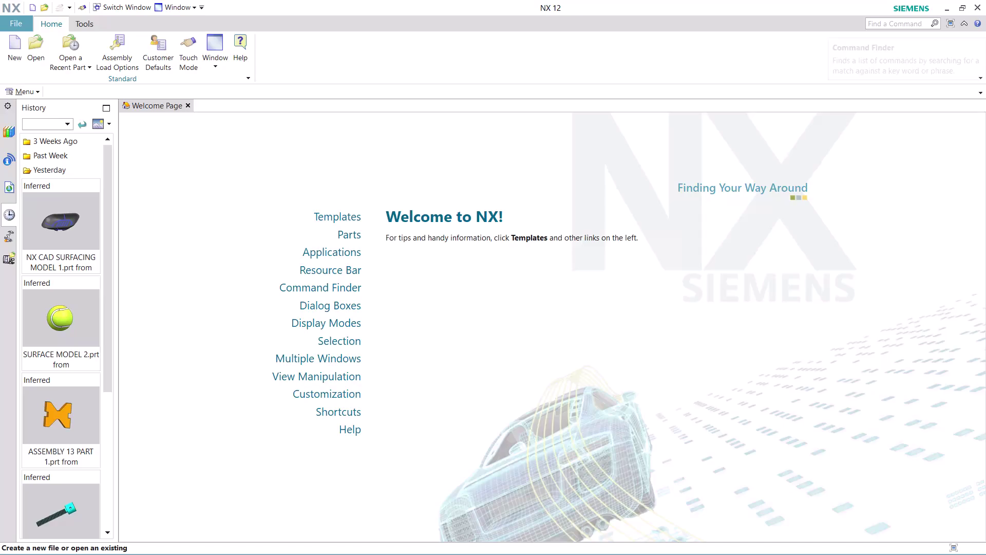
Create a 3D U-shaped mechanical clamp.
Search Find a Command for JOURNAL and scroll through the Command Finder results.
click(896, 26)
text(JO)
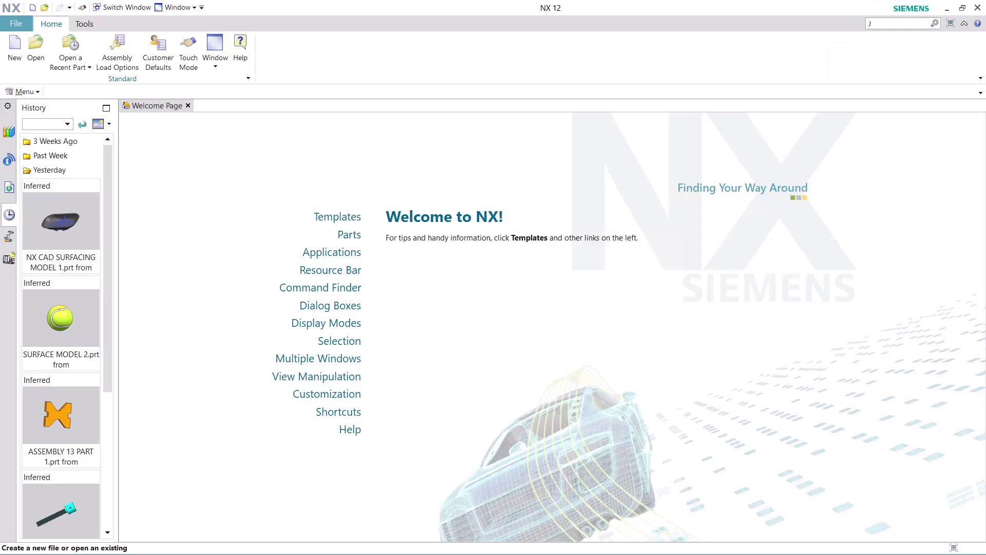
text(URNAL)
key(Return)
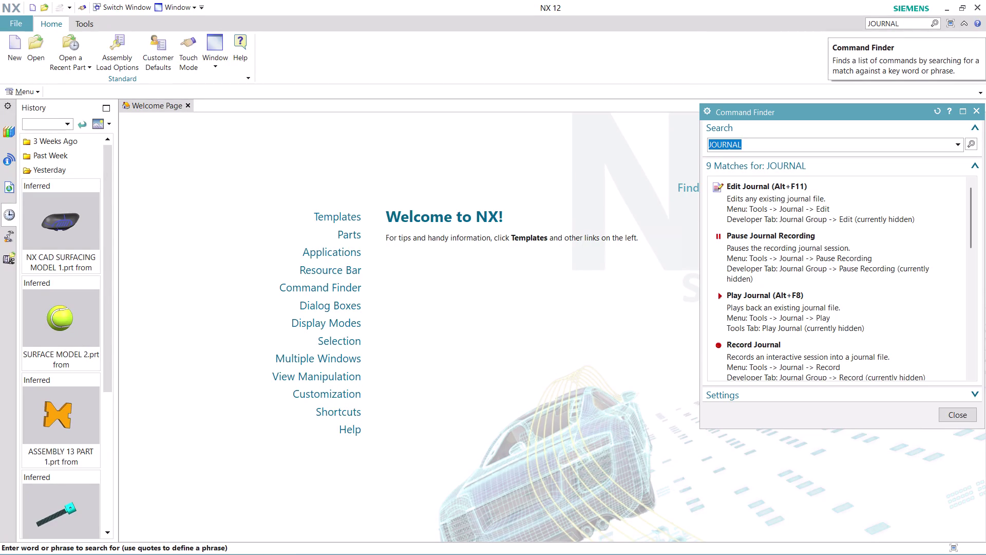
scroll(down, 3)
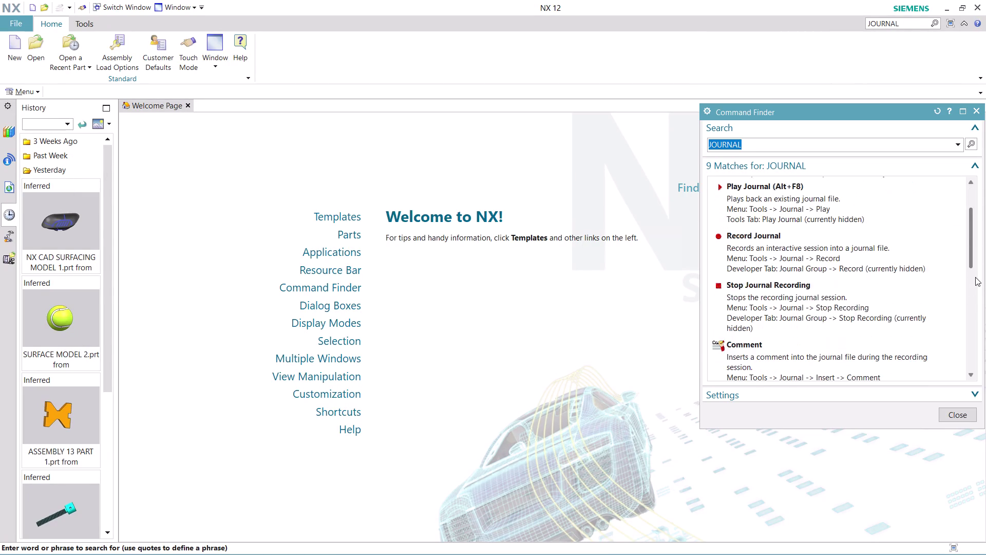
scroll(down, 3)
Start Record Journal, acknowledge the warning, and browse to Desktop > nx-cad drawing files.
click(762, 199)
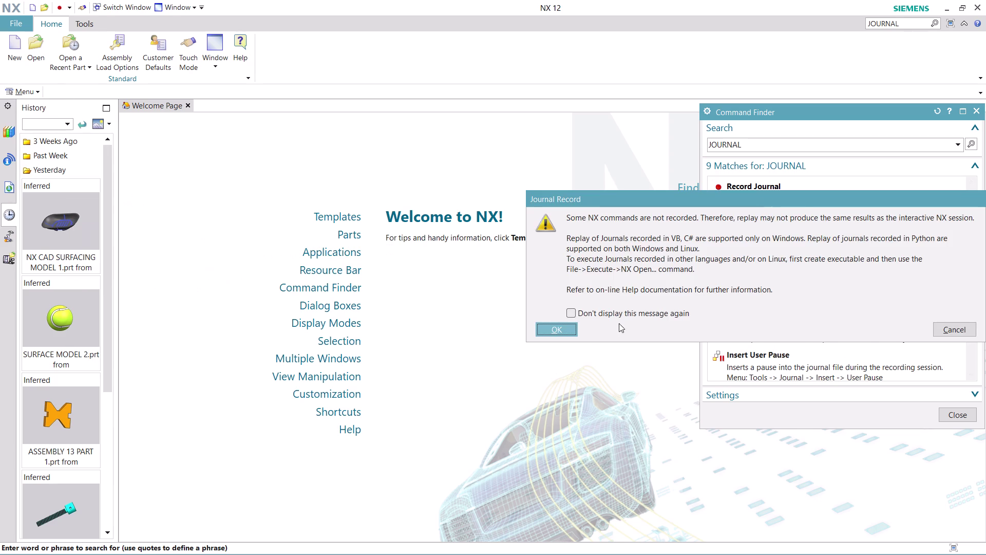
click(564, 330)
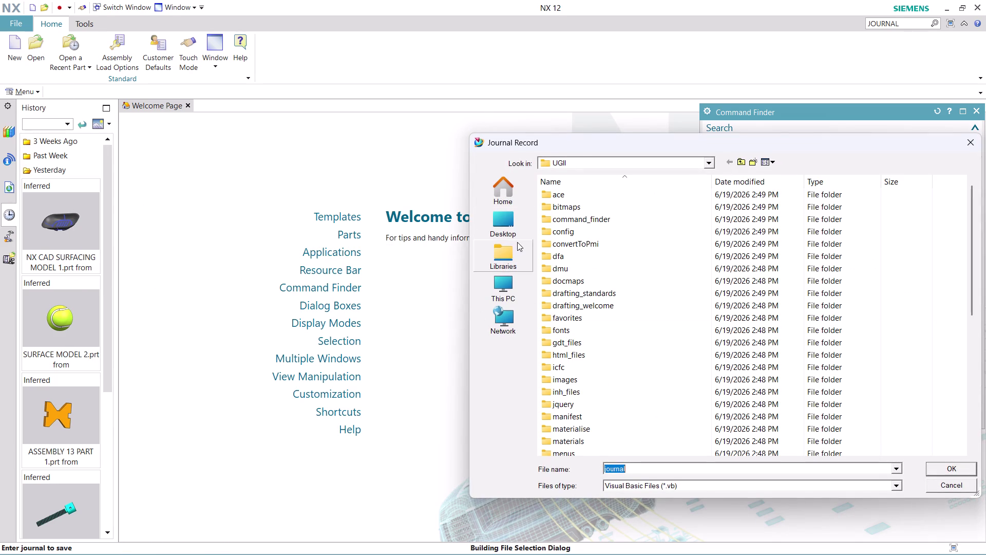
click(504, 229)
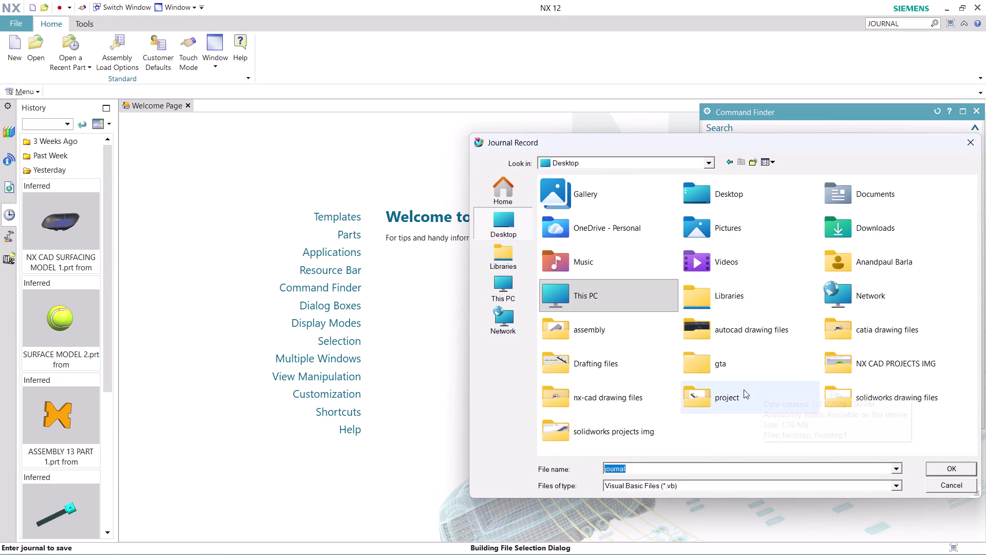
double_click(615, 401)
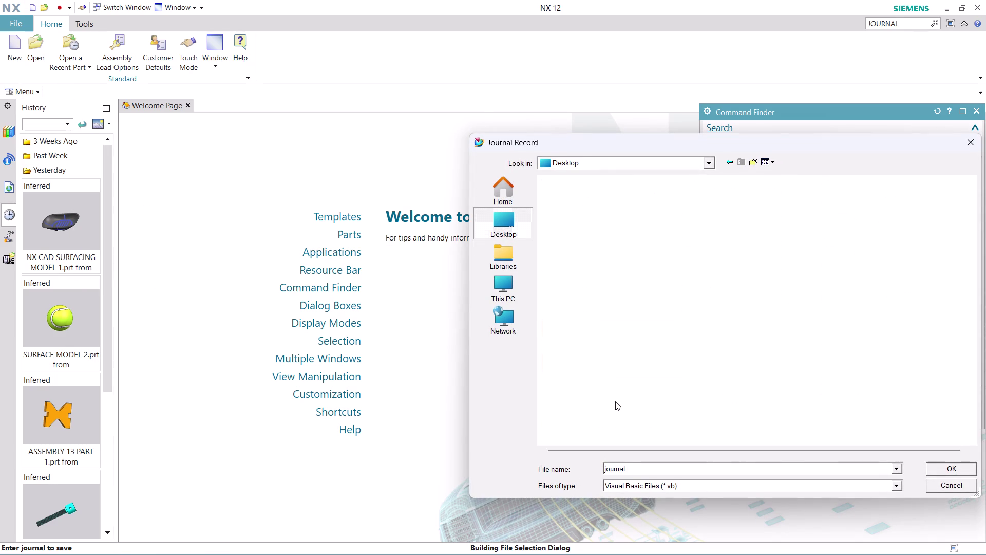
Name the journal file 'ASSEMBLY 14 PART 1' to start recording, then close Command Finder.
click(635, 468)
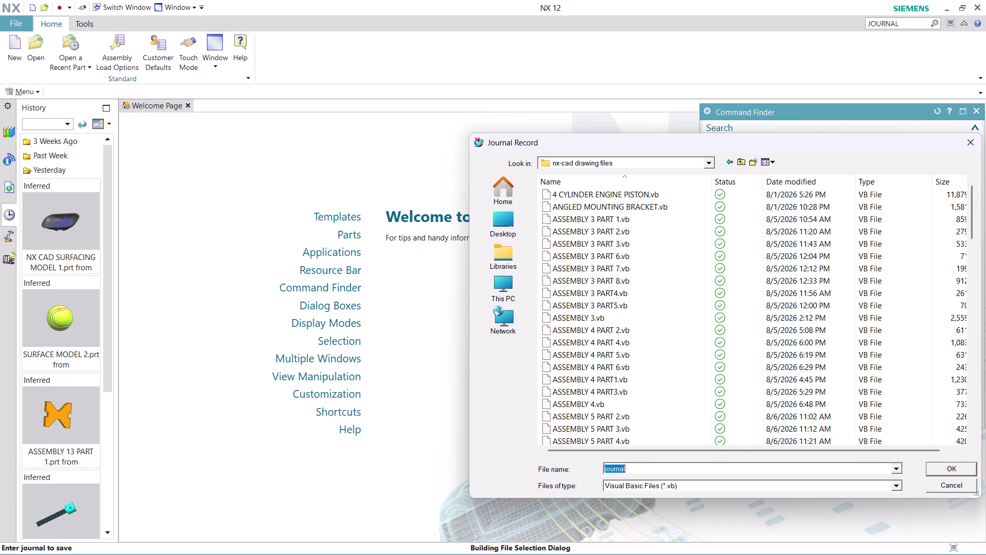
text(A)
text(SSEMBL)
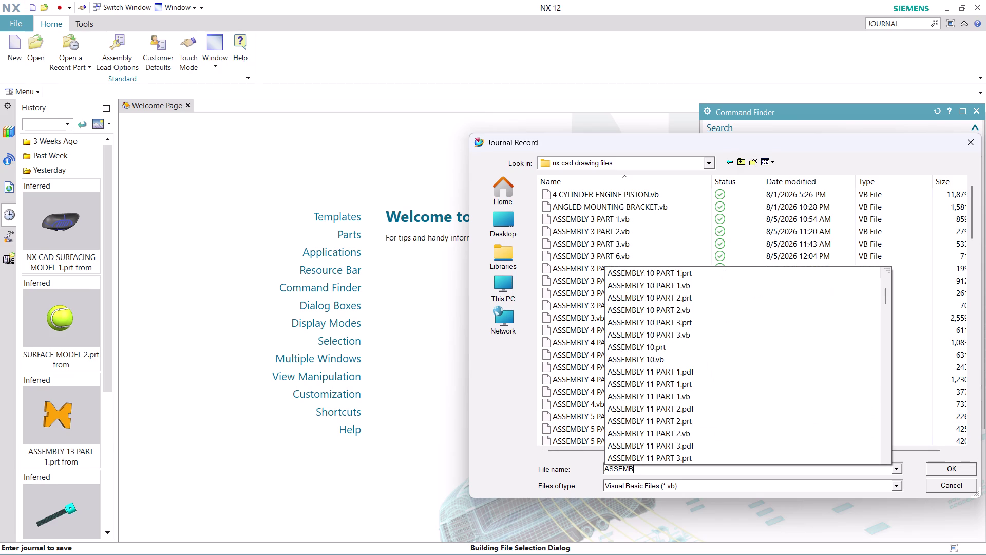
text(Y 14)
key(space)
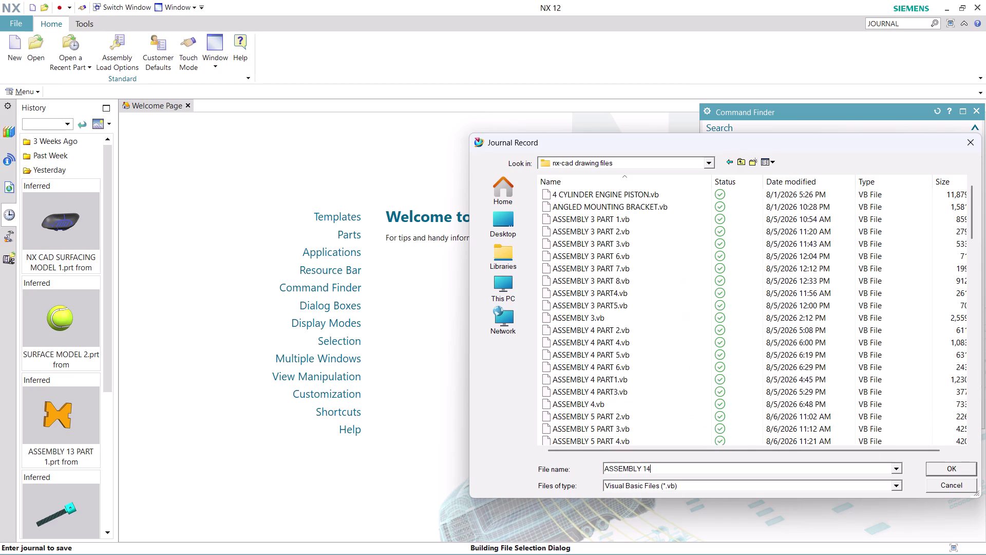
text(PART)
key(space)
text(1)
key(Return)
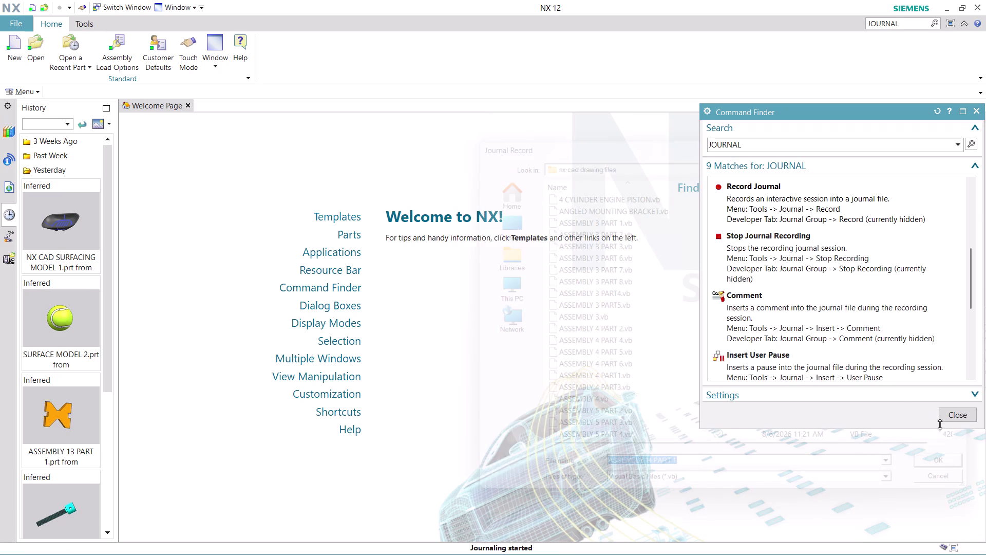
click(950, 412)
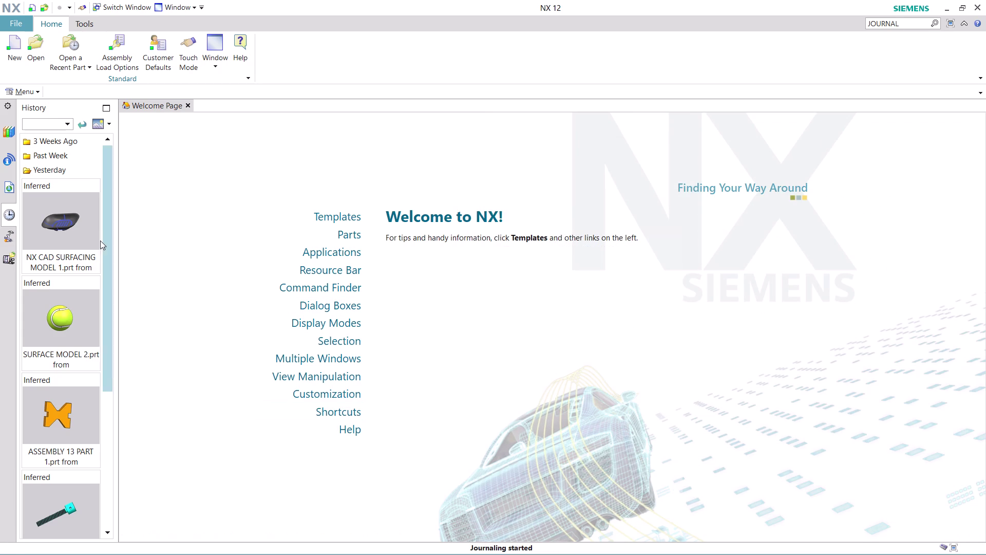
Create a new part from the millimetre Model template and browse the Insert menu.
click(9, 54)
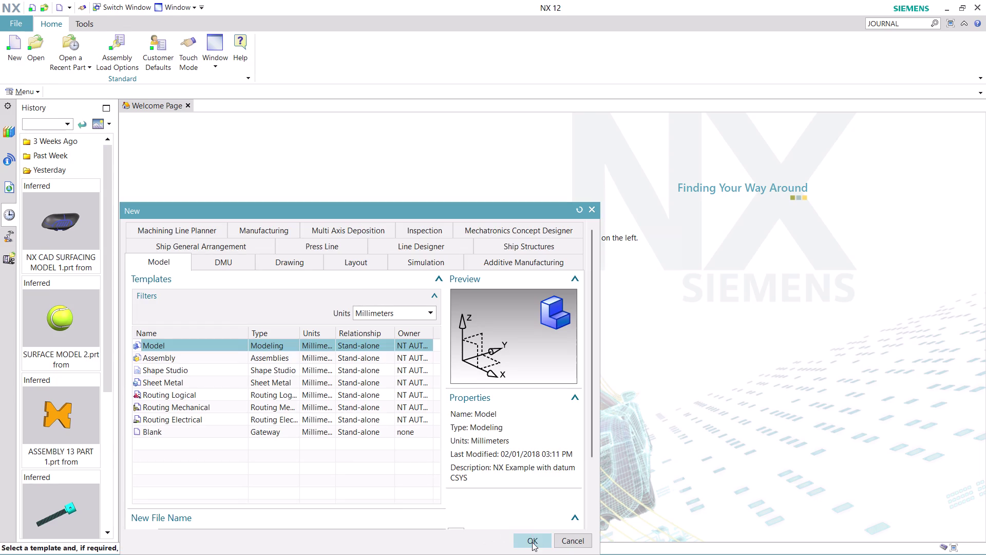
click(532, 542)
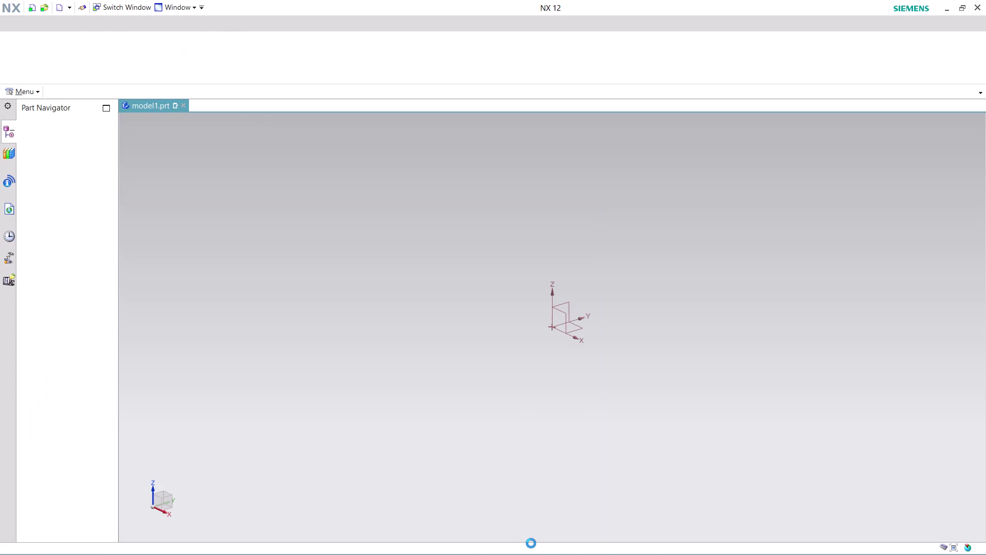
click(29, 91)
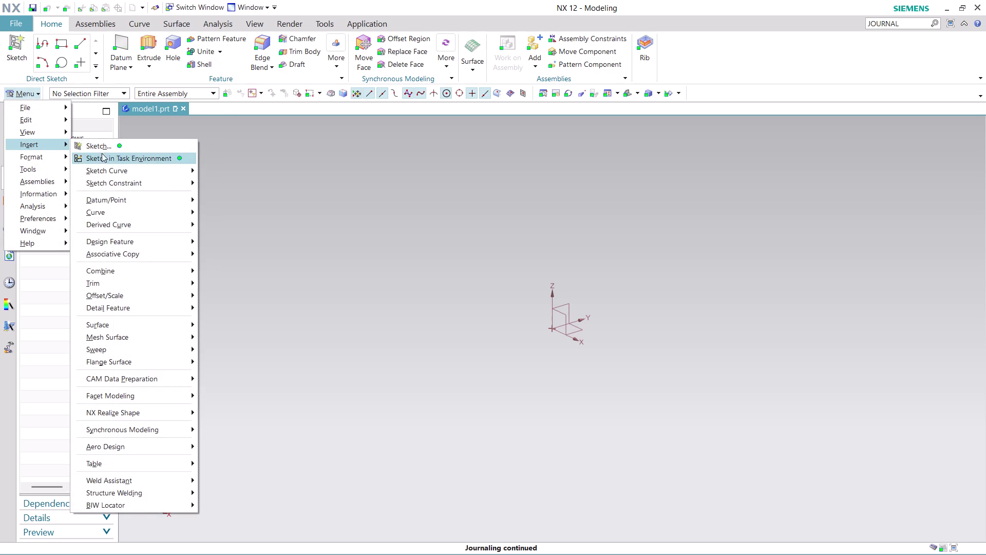
Create a task-environment sketch on a new XY plane, horizontal vector, origin at datum origin.
click(123, 162)
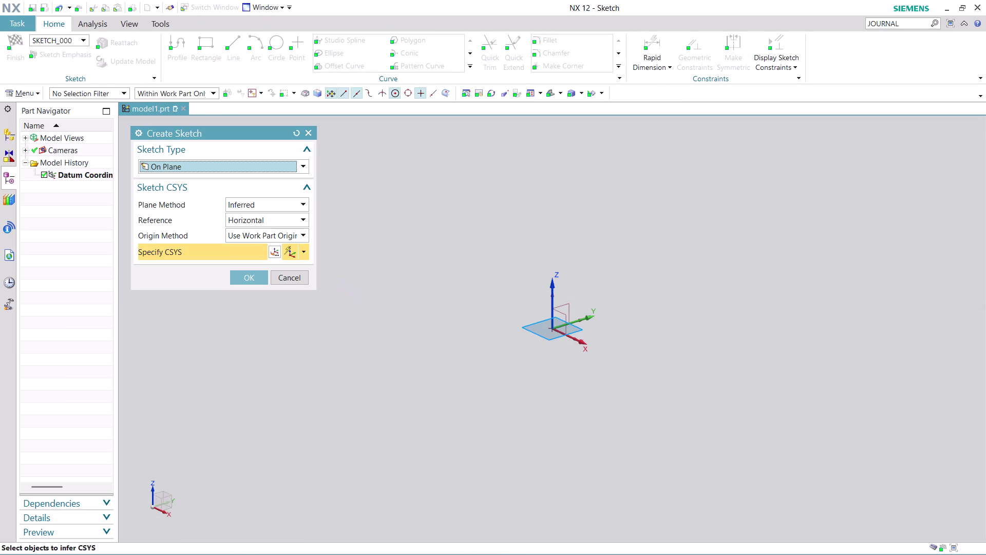
click(302, 207)
click(282, 224)
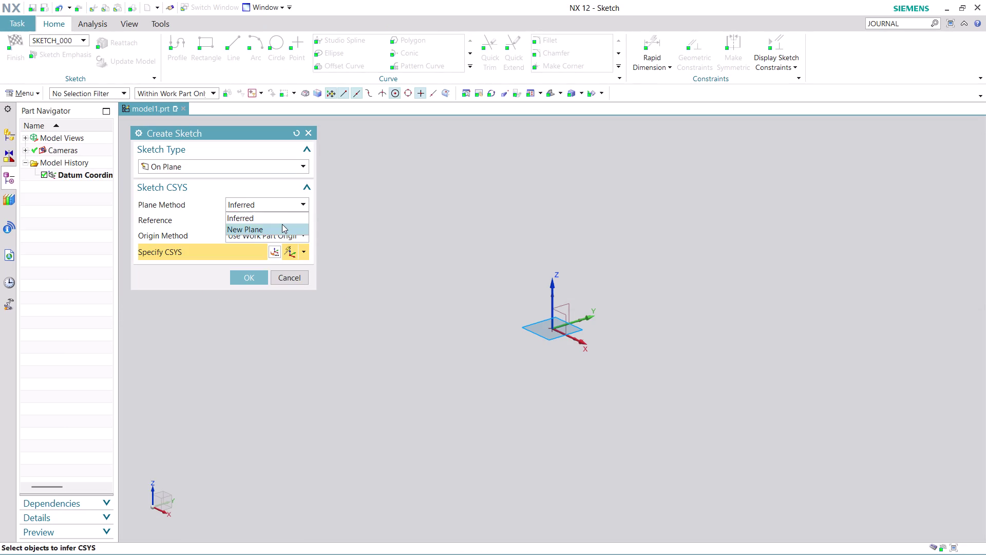
click(584, 328)
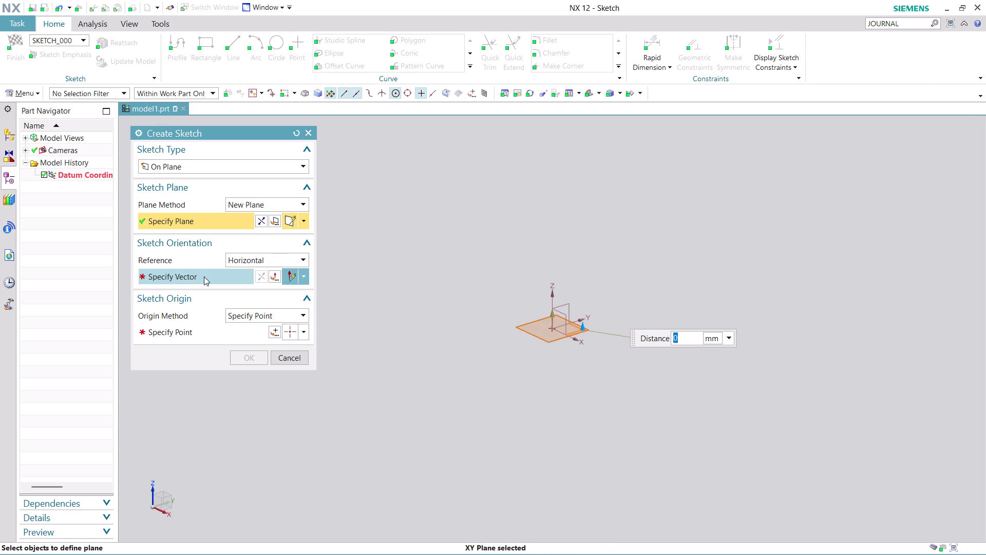
click(204, 276)
click(578, 324)
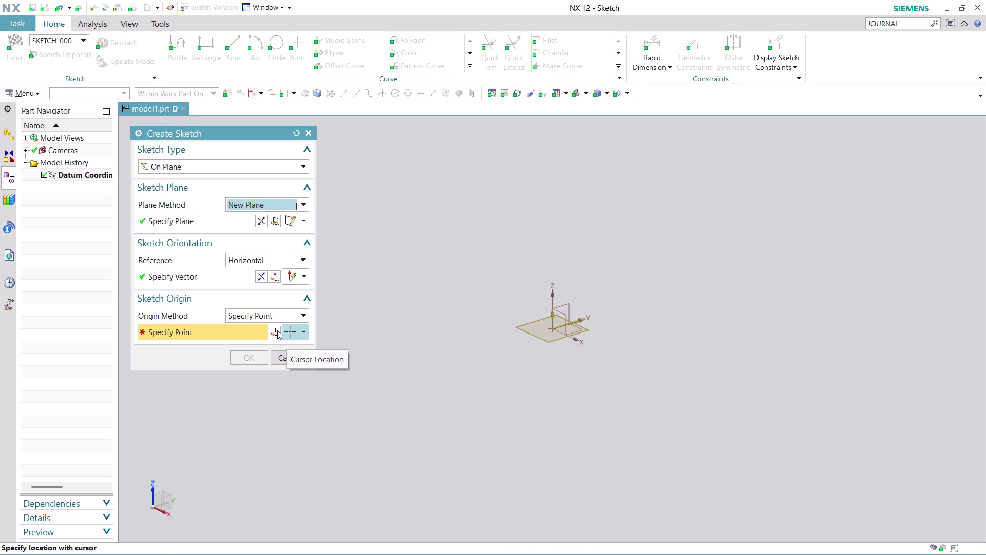
click(277, 330)
click(256, 346)
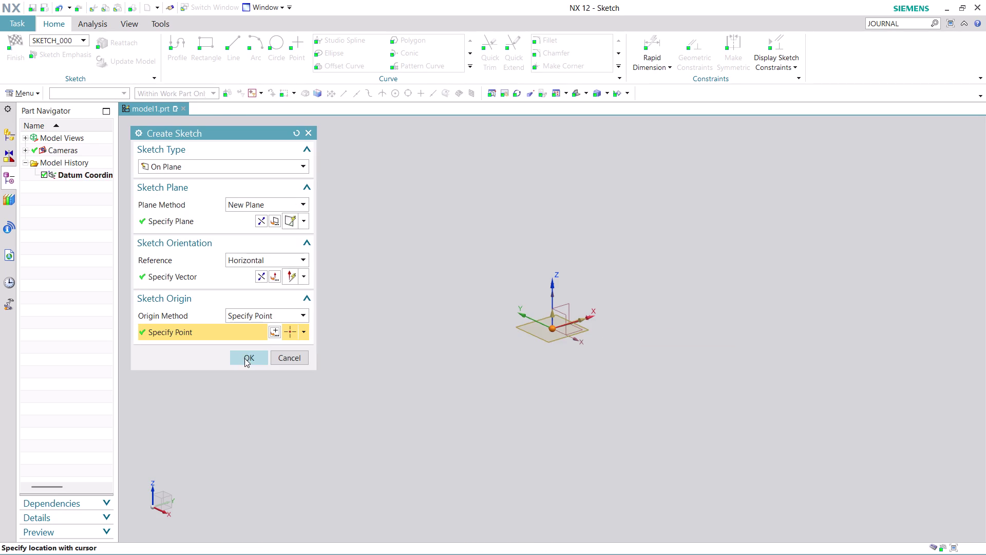
click(245, 358)
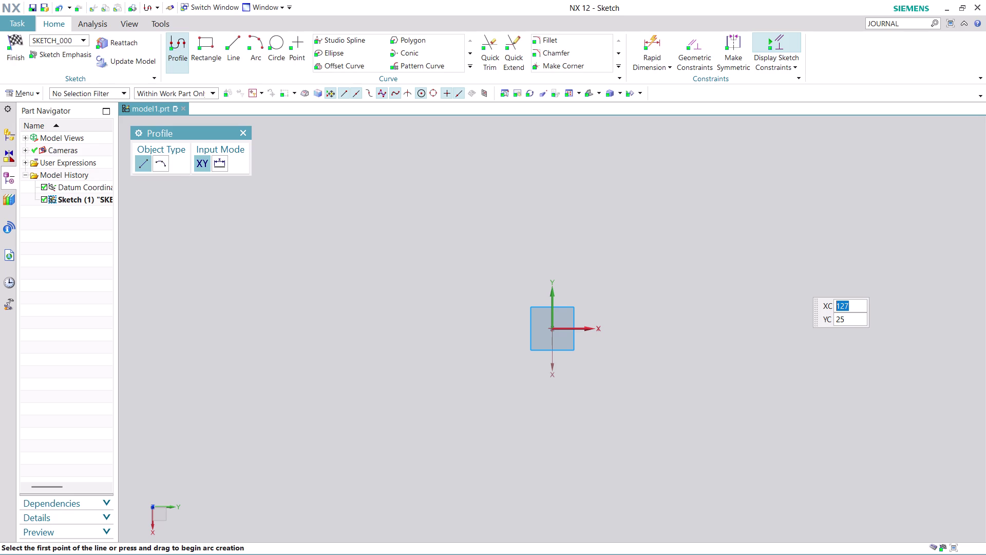
Wait for Sketch (1) to open with the Profile tool awaiting its first point.
key(ctrl+super+F24)
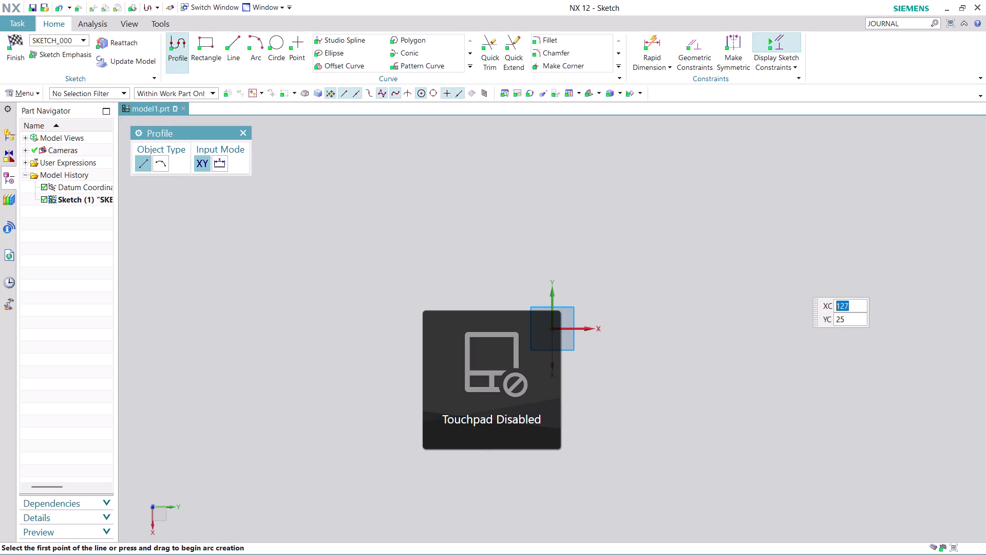